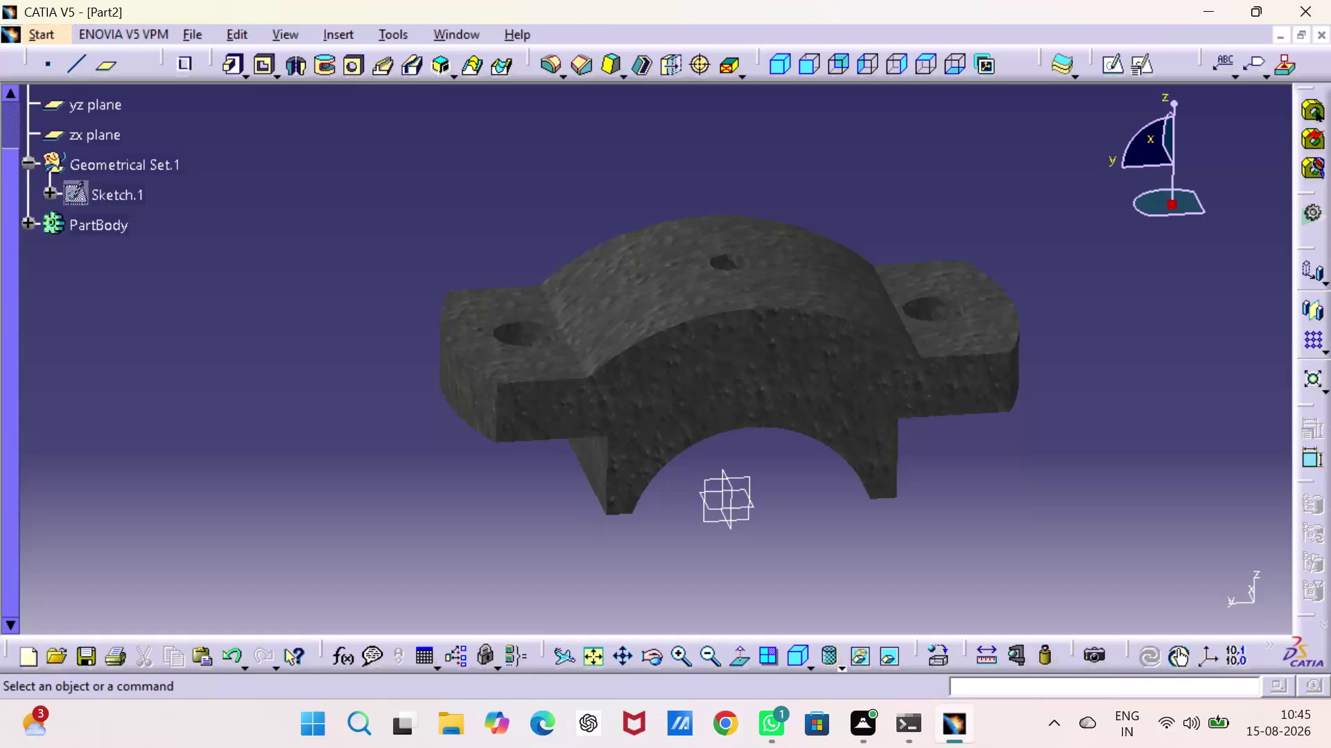
Save the part as 'uppar support' in the INTERN PROJRCTS folder.
key(ctrl+s)
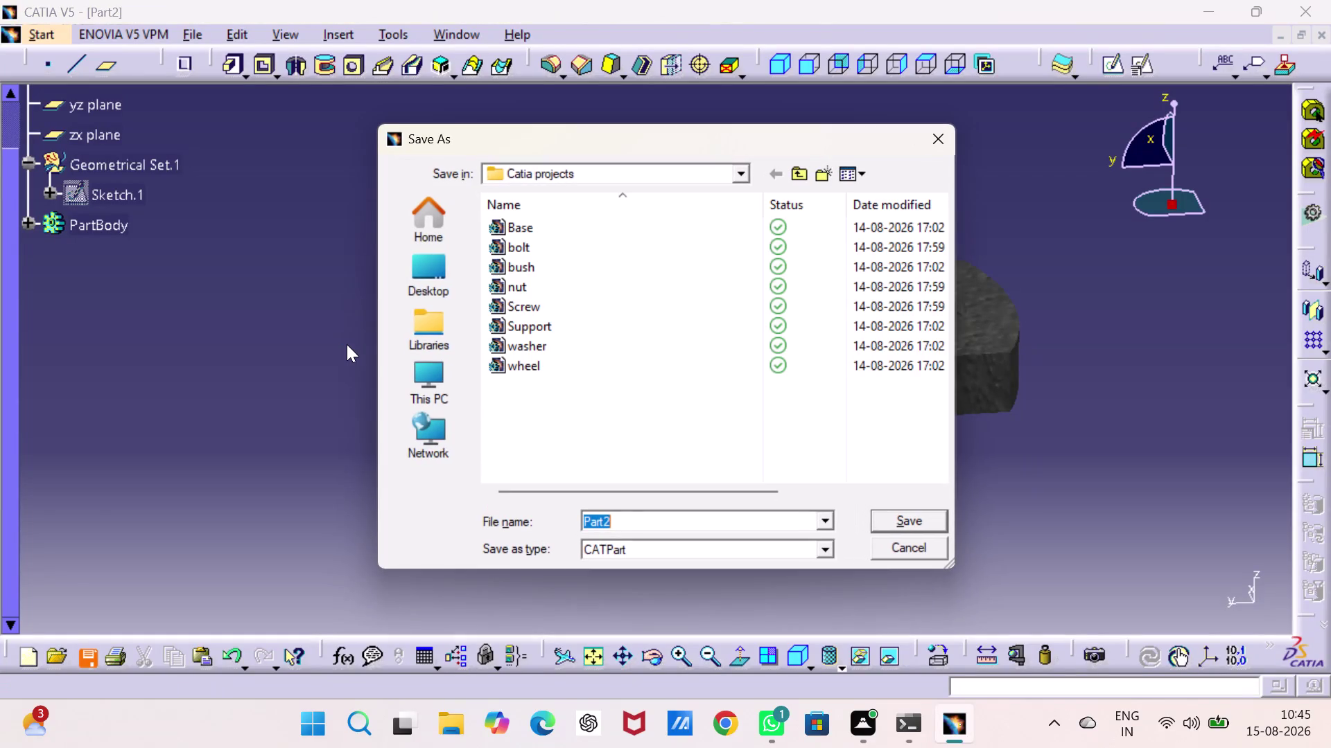
key(u)
text(ppar)
key(space)
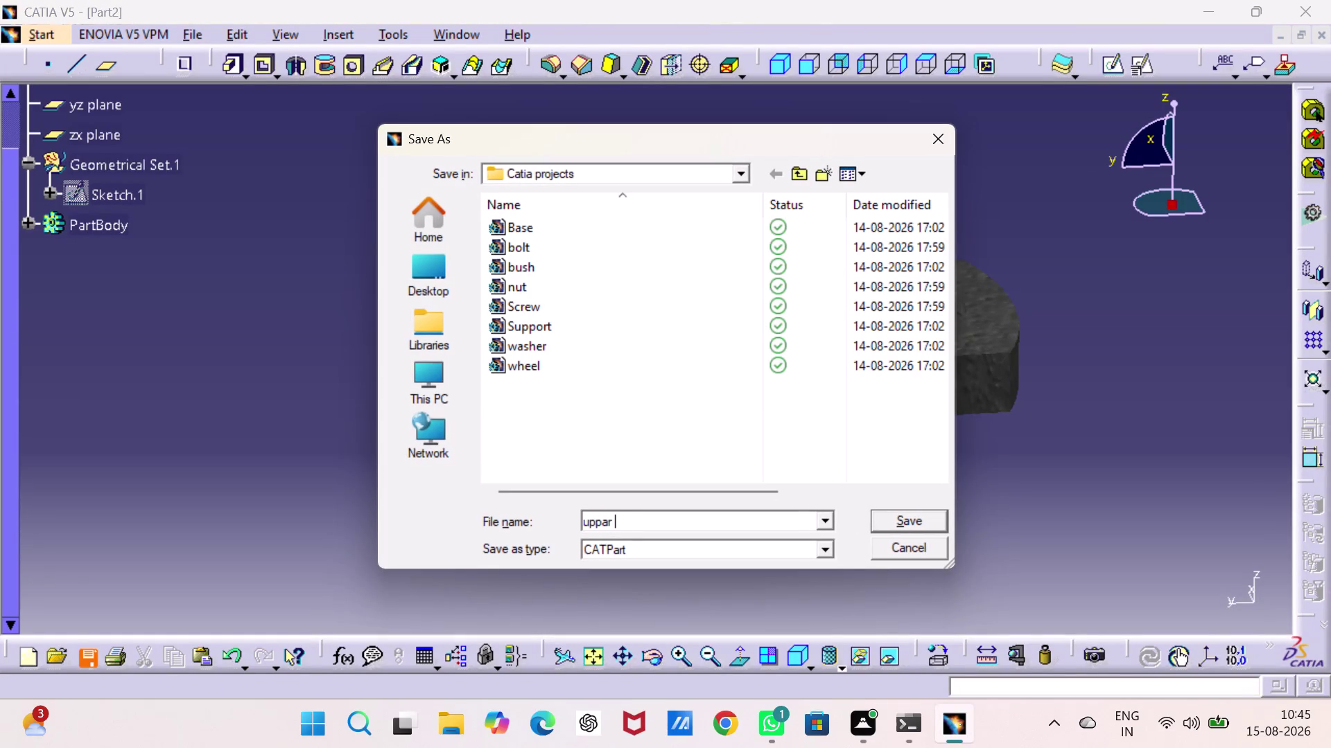
text(s)
text(upport)
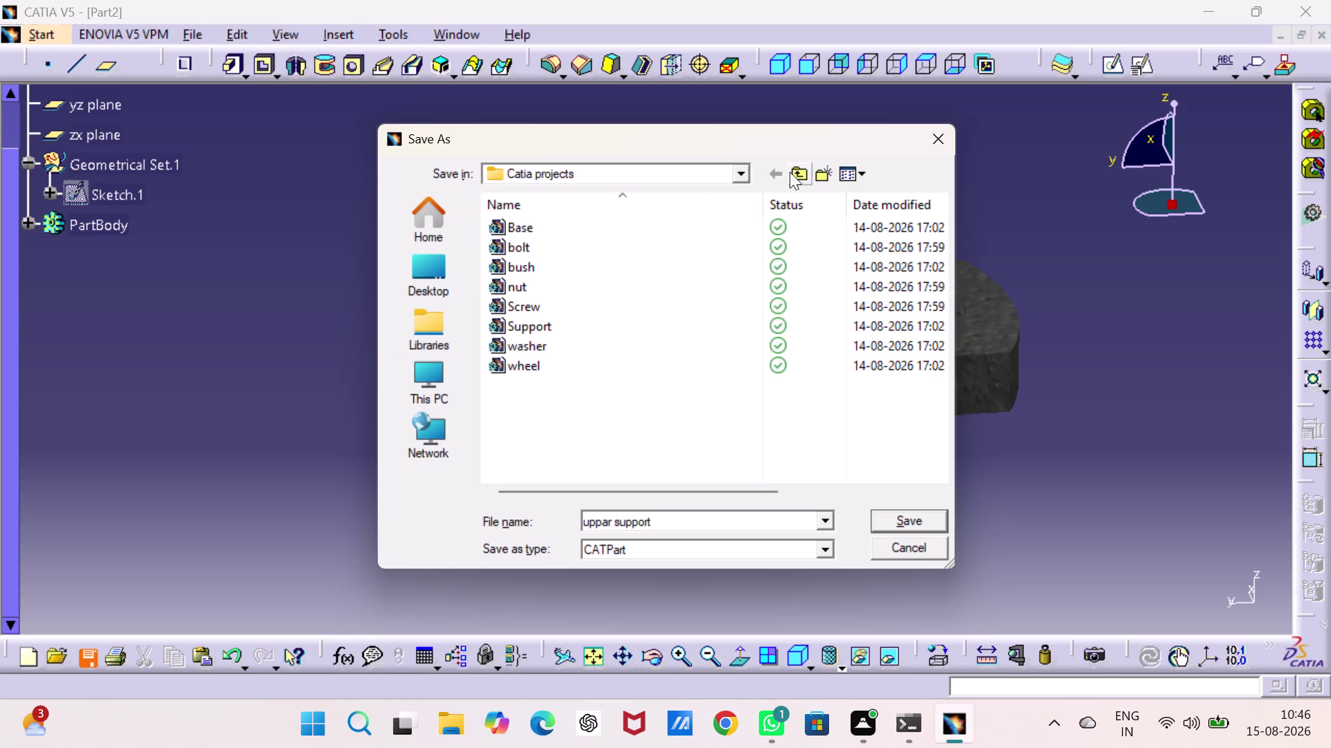
click(494, 172)
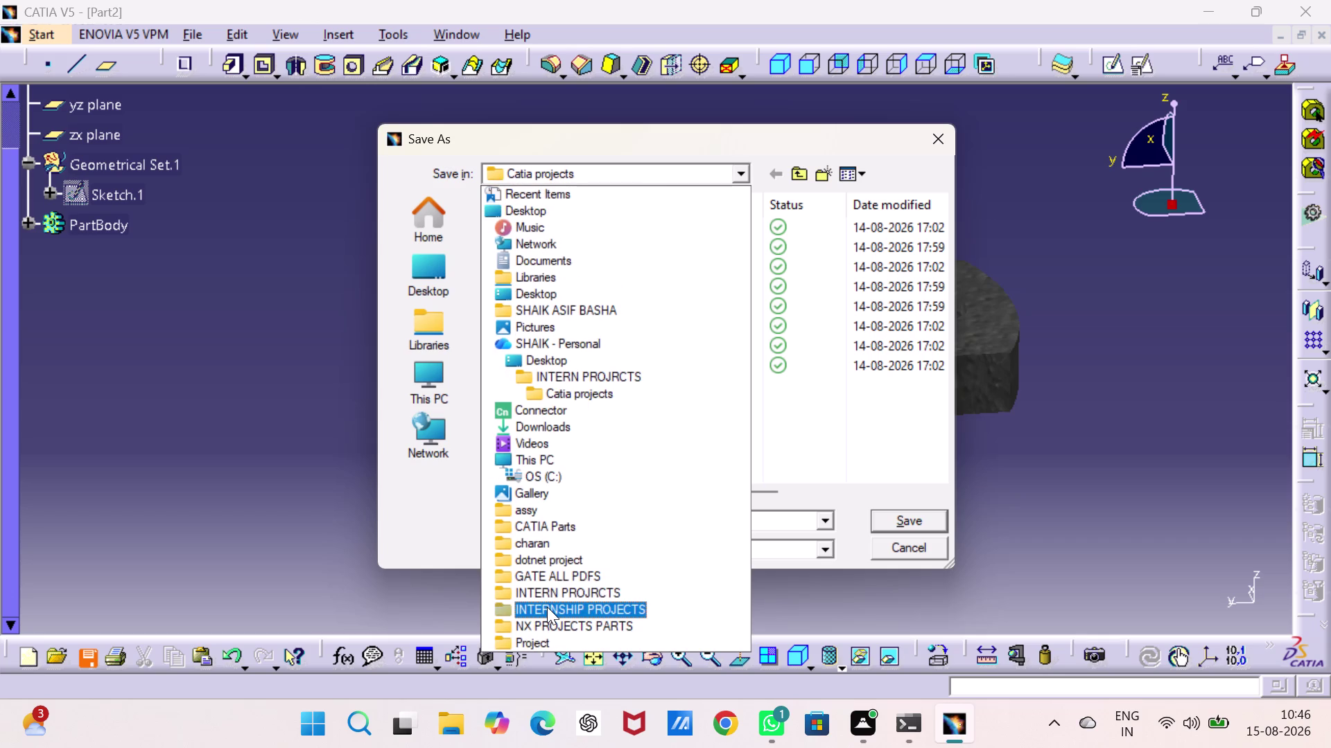
click(551, 590)
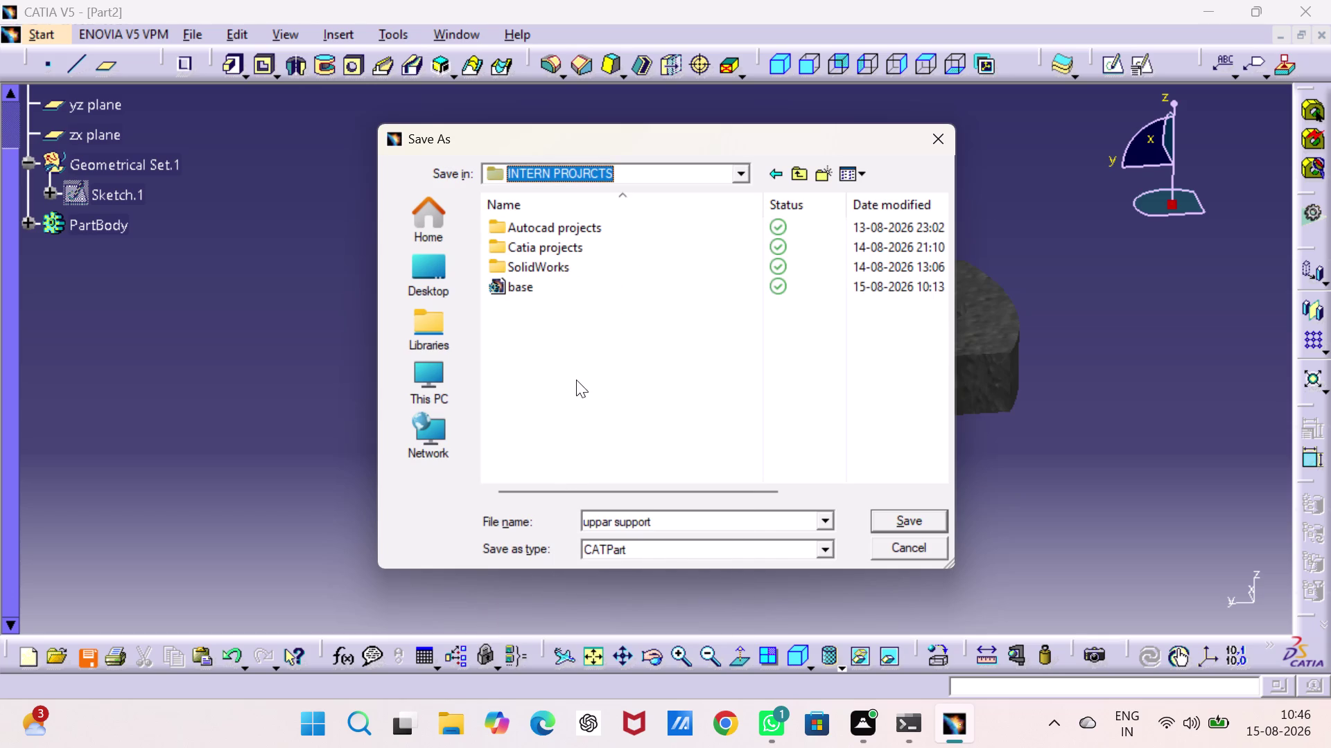
click(925, 524)
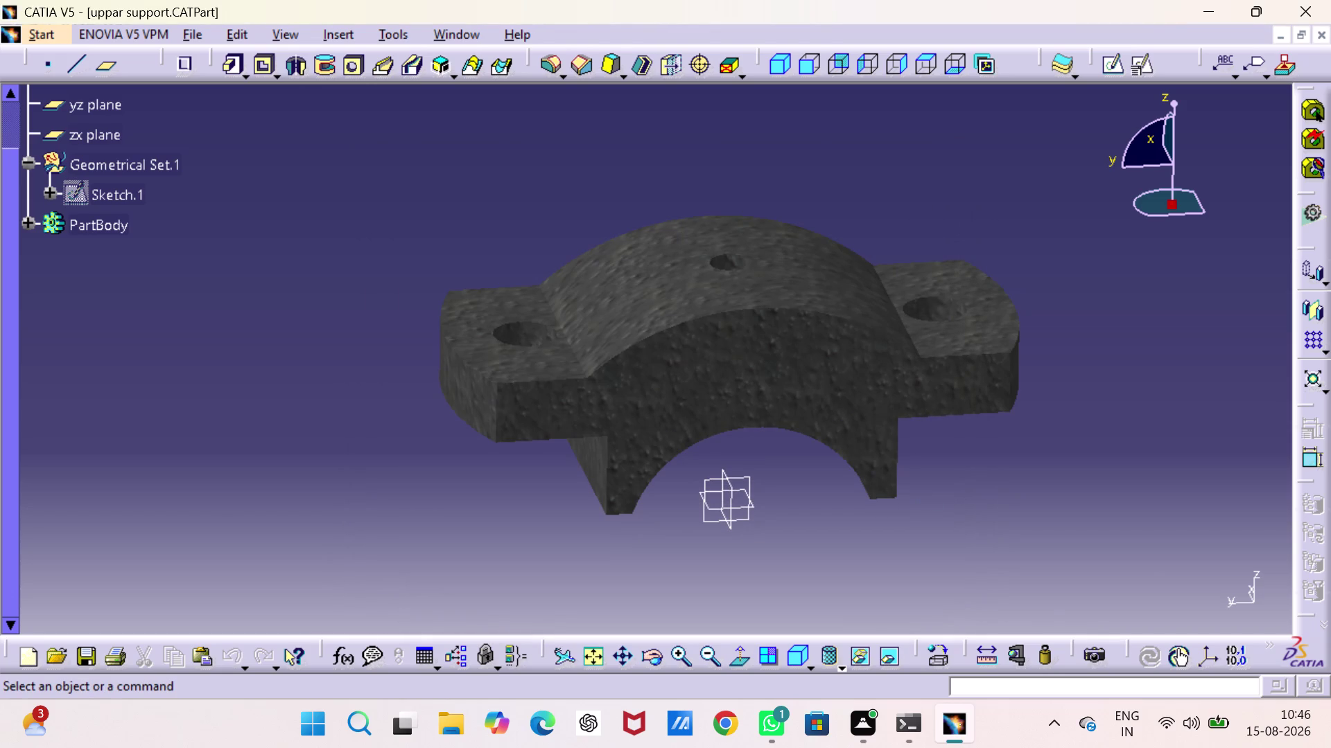
Create a new Part document (Part3) through the New dialog.
key(ctrl+n)
key(p)
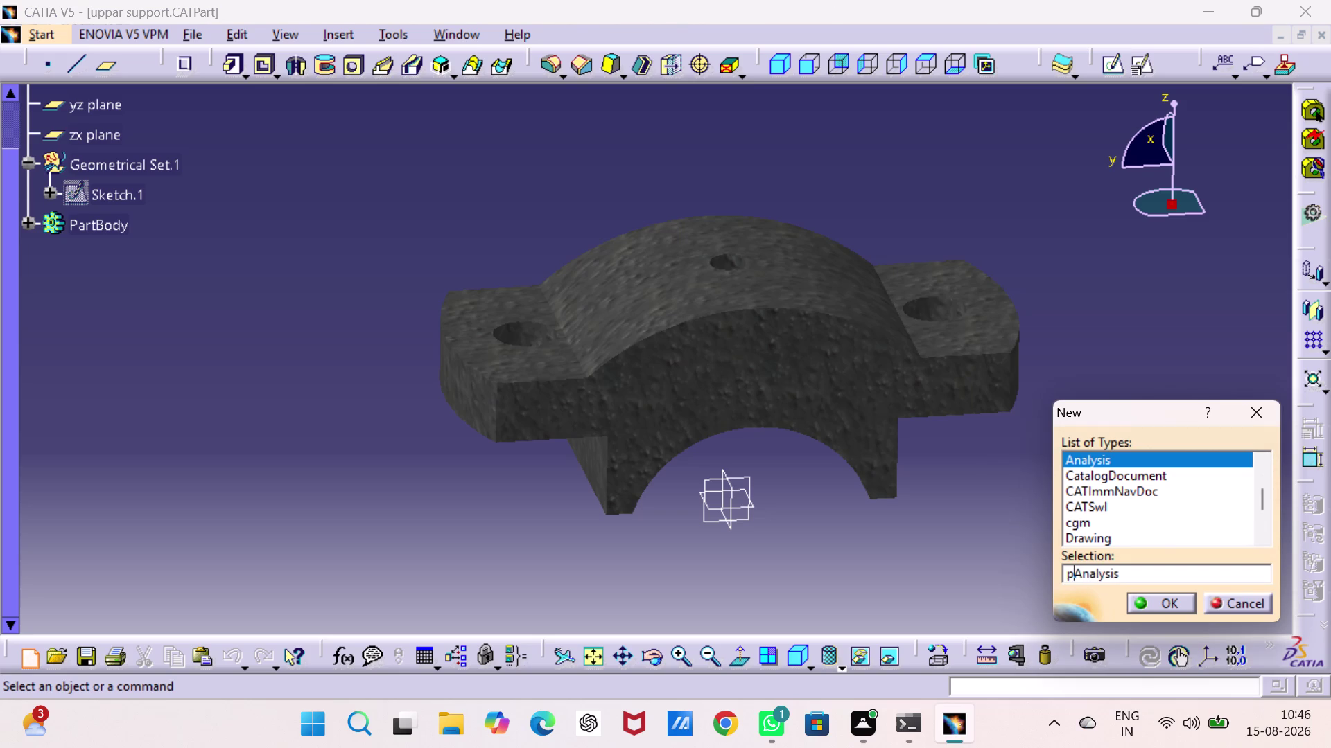
click(1156, 602)
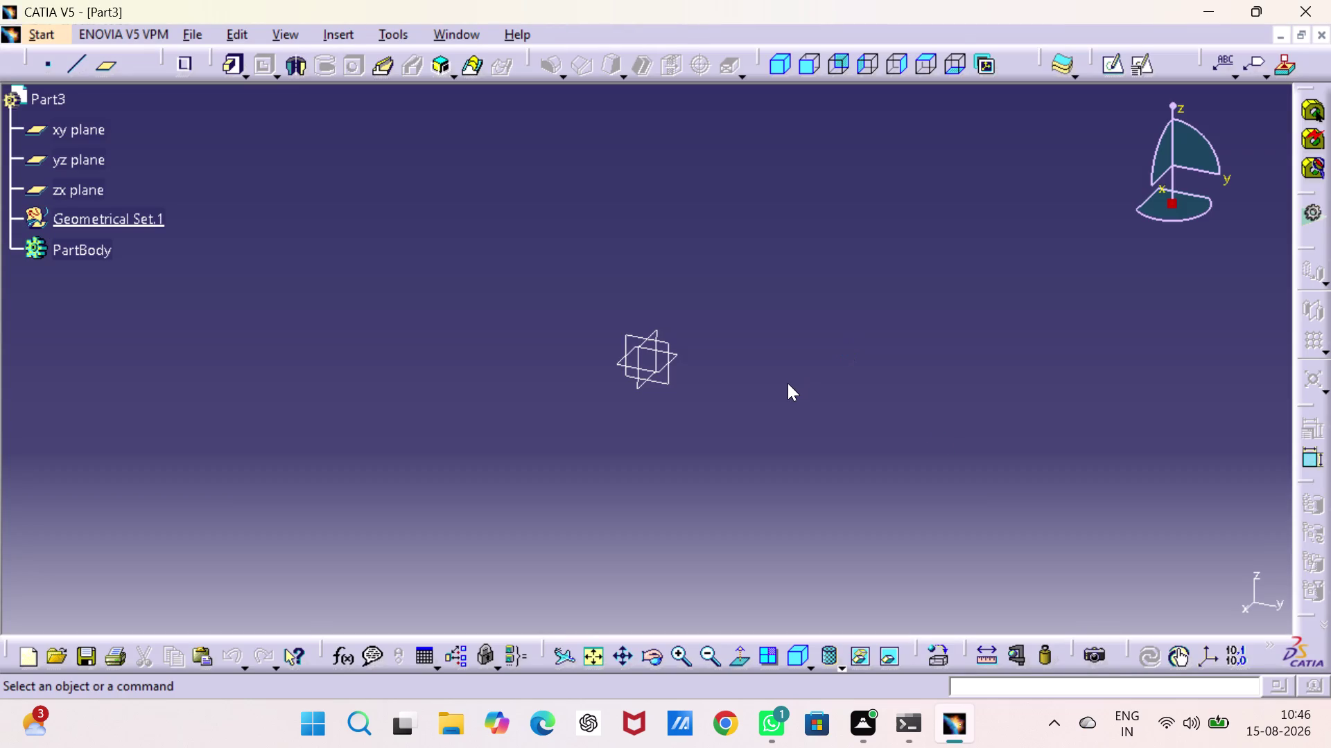